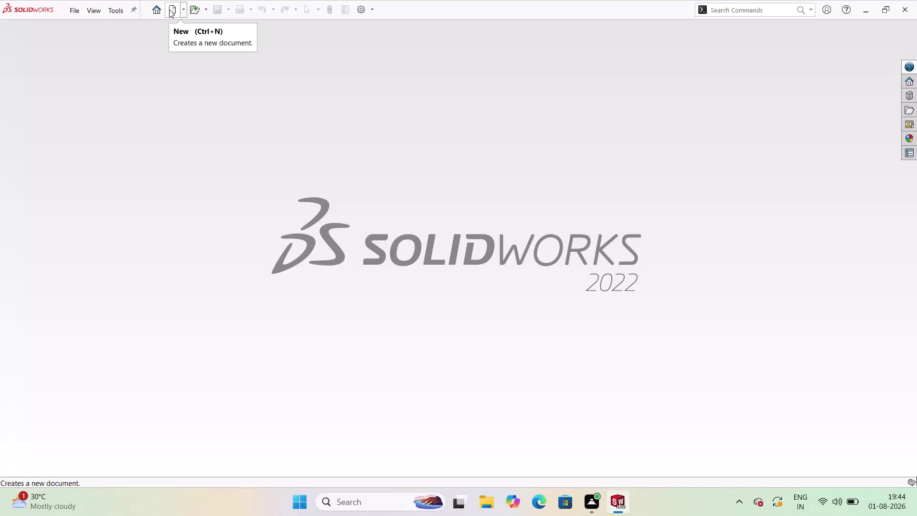
Create a new Part document, Part2, and bring up the sketching tools.
click(170, 10)
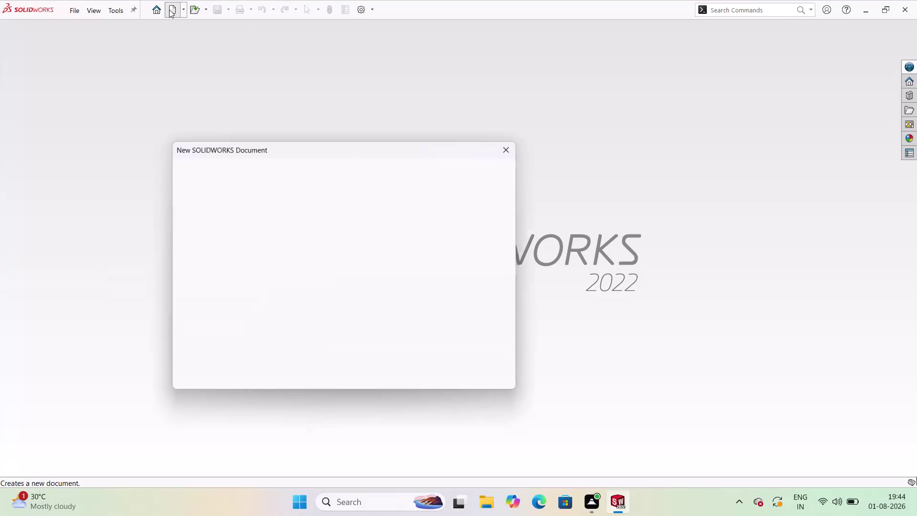
click(218, 244)
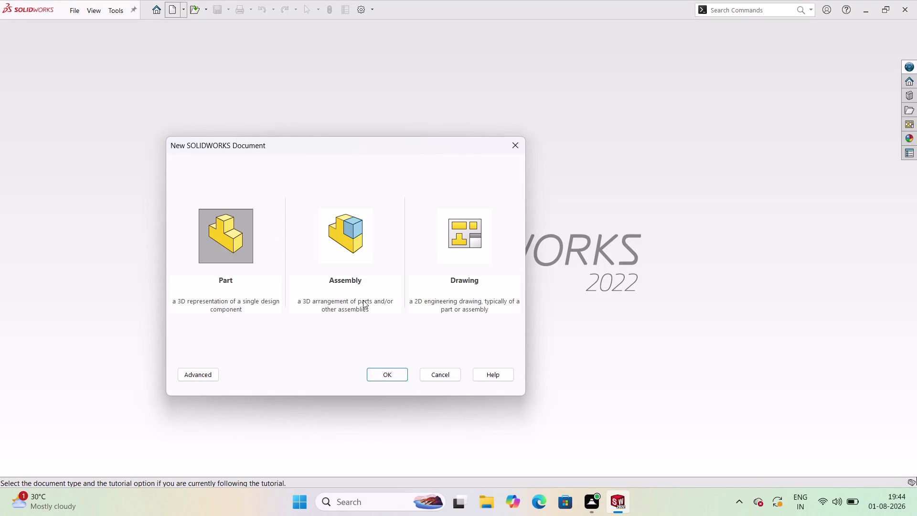
click(391, 375)
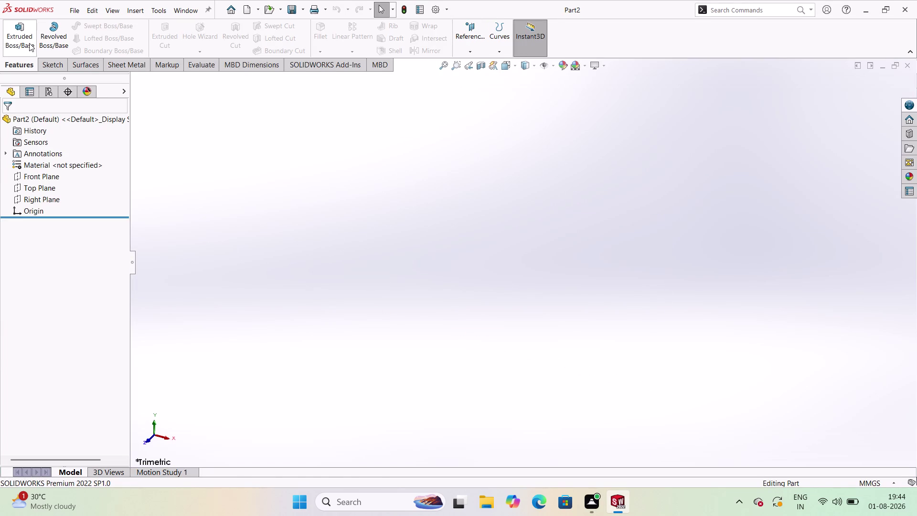
click(52, 65)
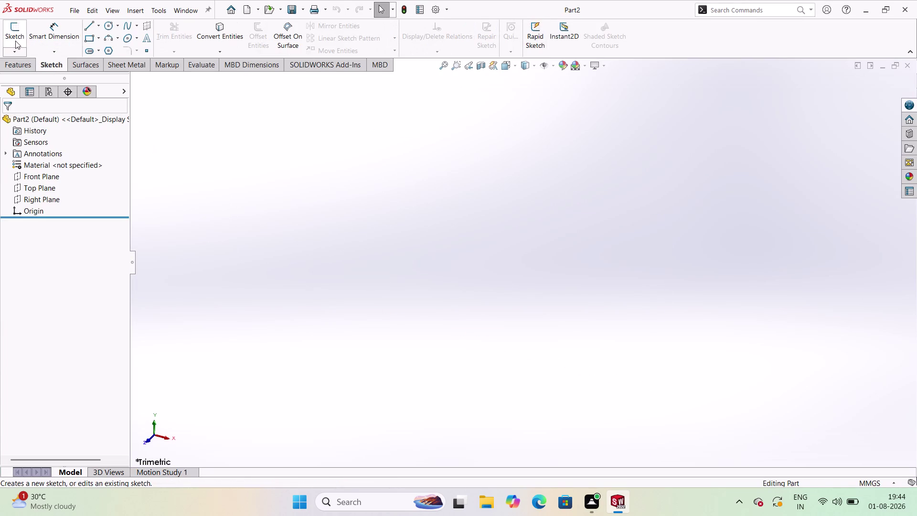
Open Sketch1 on the Front Plane.
click(15, 41)
click(399, 161)
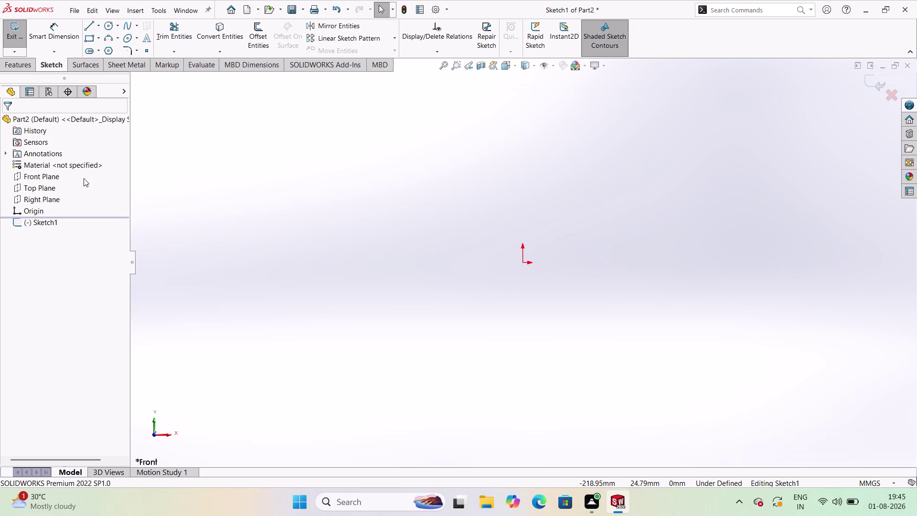
click(98, 28)
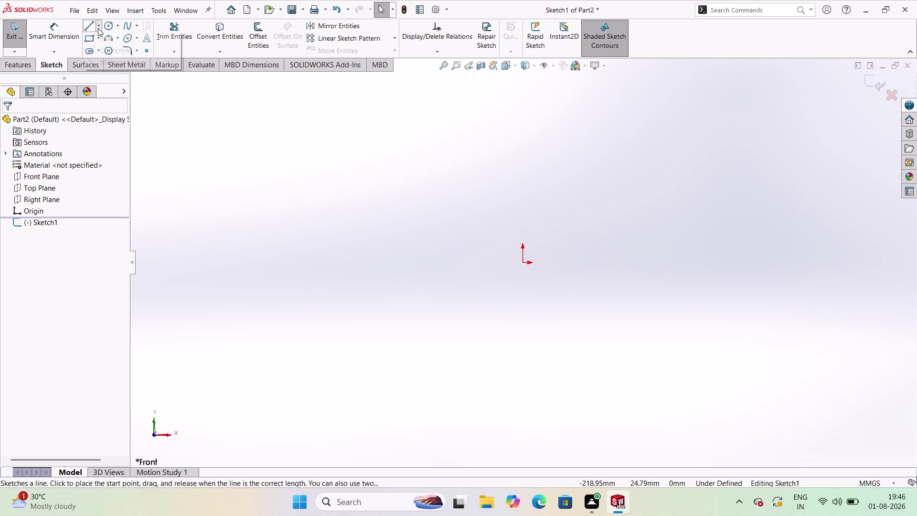
Draw a vertical centerline through the sketch origin.
click(106, 48)
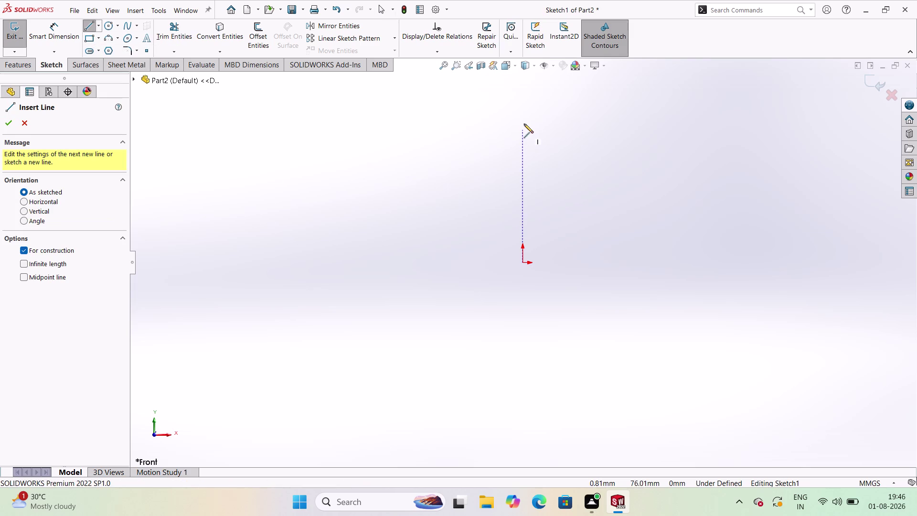
click(520, 106)
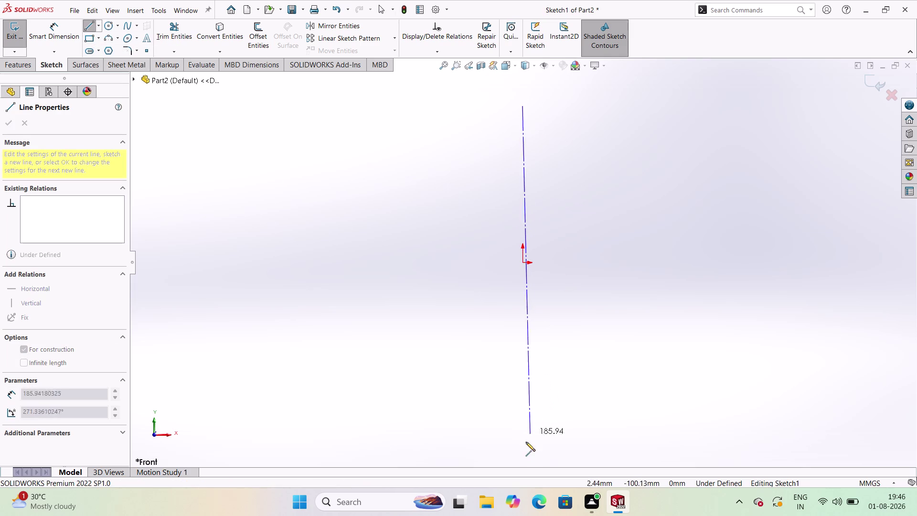
click(522, 450)
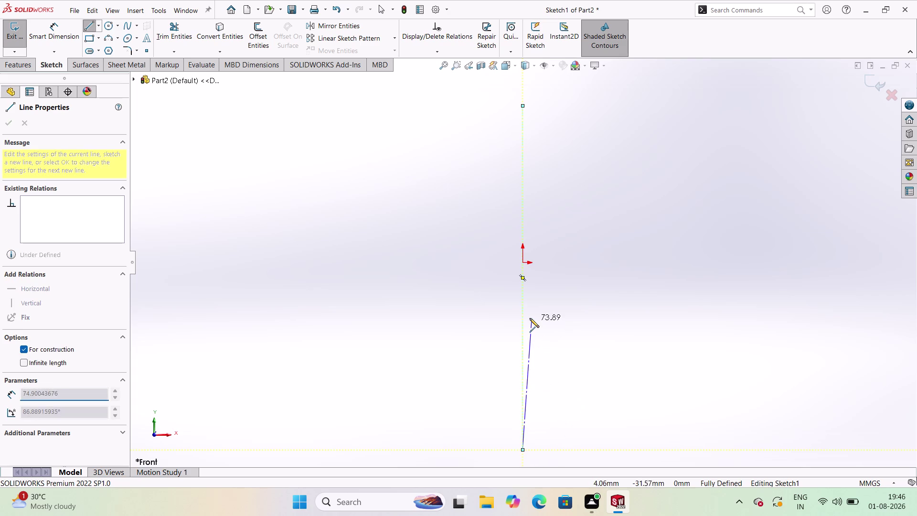
key(Escape)
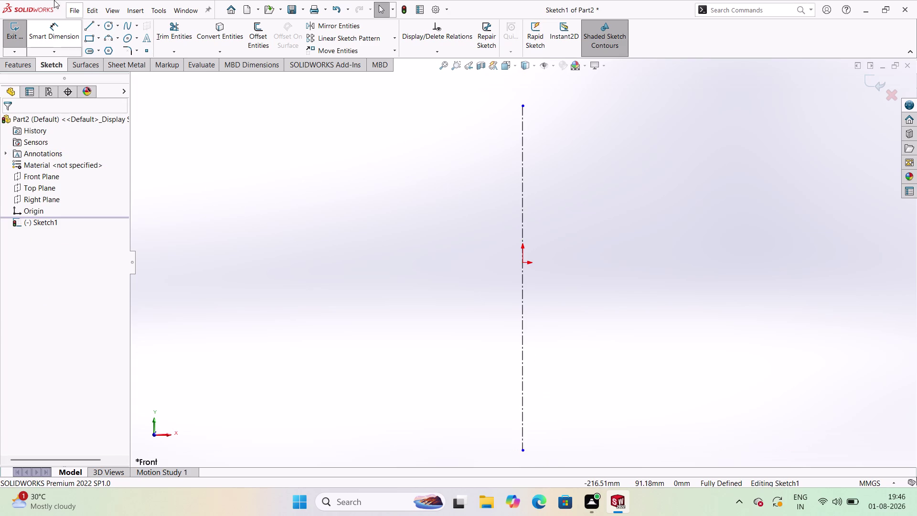
Draw a horizontal centerline crossing the origin from left to right.
click(100, 24)
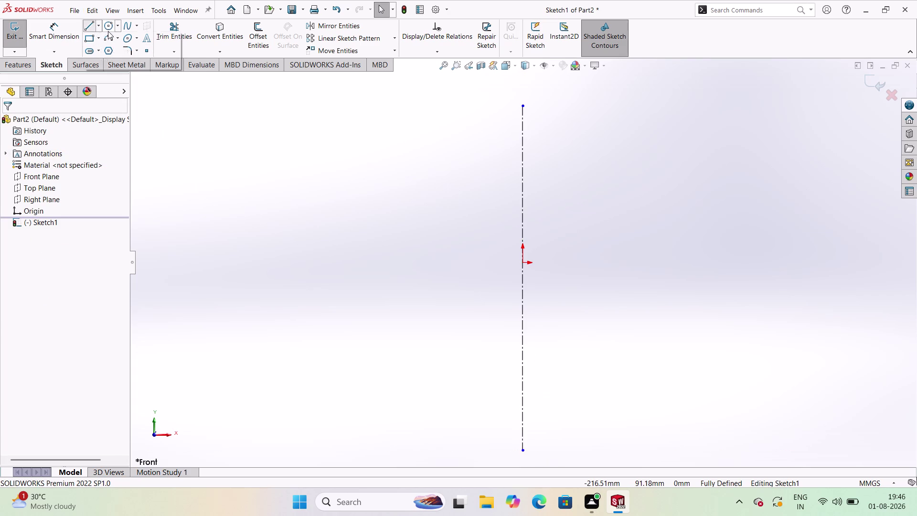
click(102, 25)
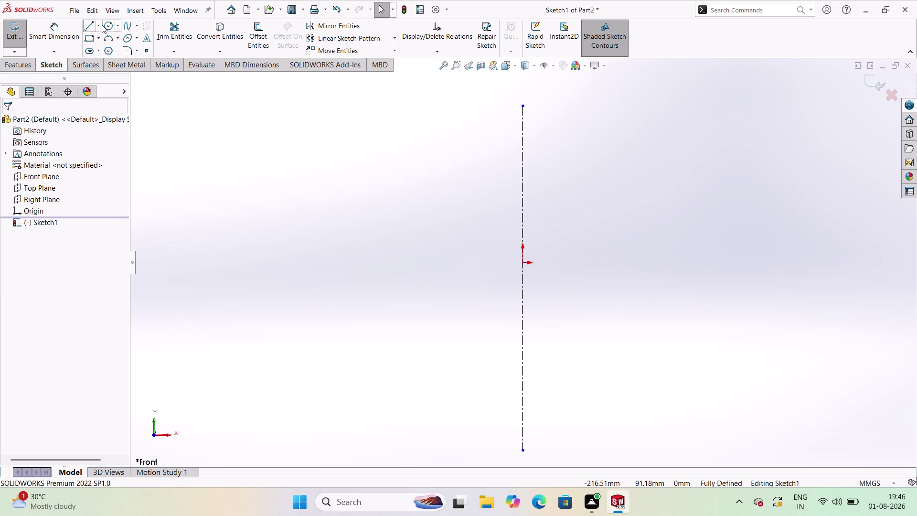
click(99, 29)
click(103, 48)
click(264, 264)
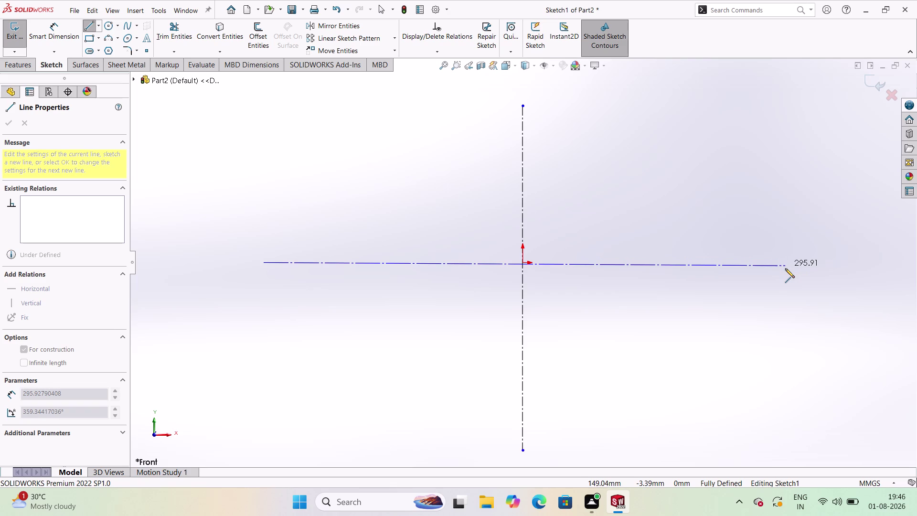
click(791, 264)
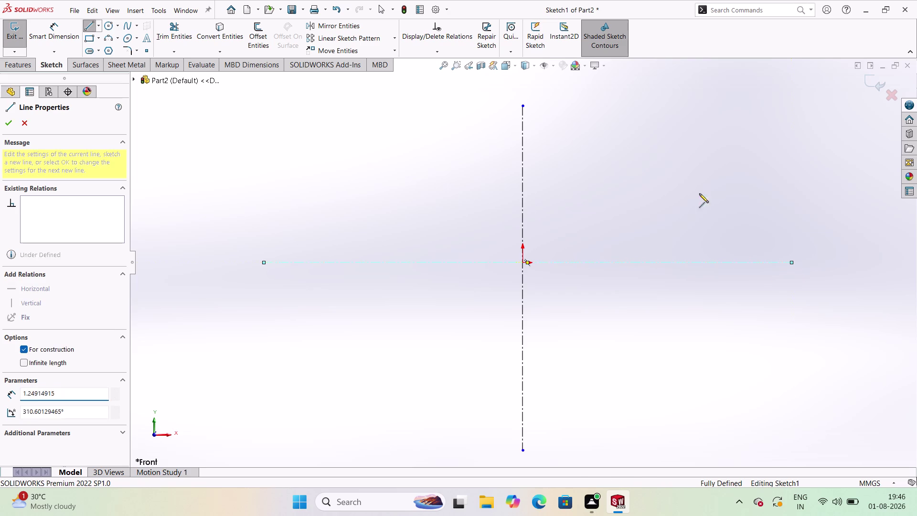
key(Escape)
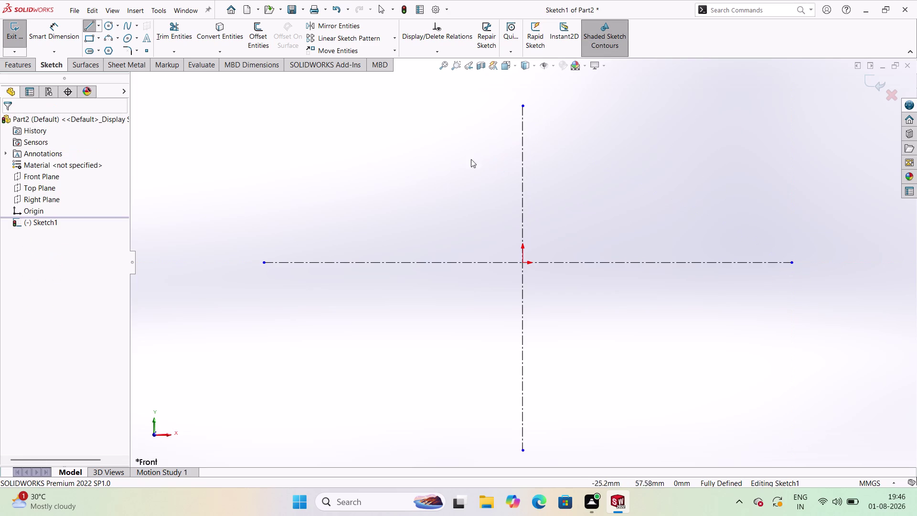
click(91, 41)
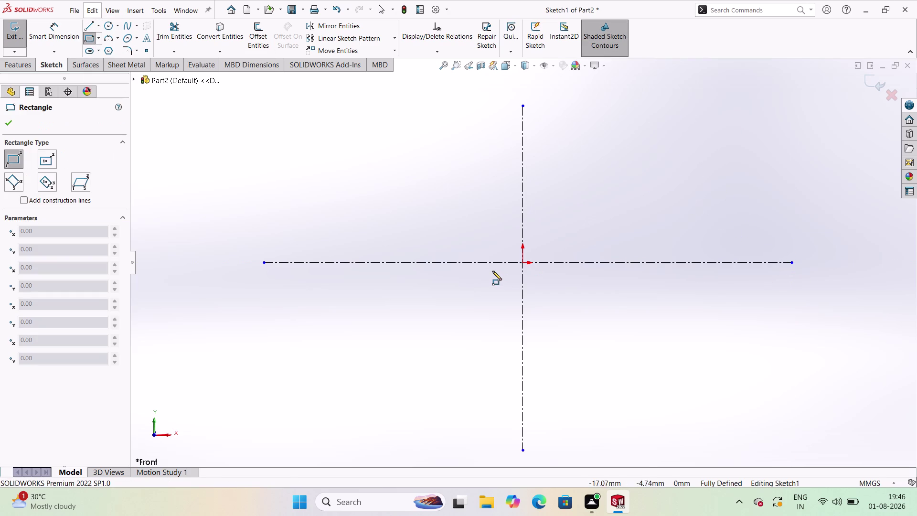
Draw a rectangle with one corner on the horizontal centerline.
click(488, 262)
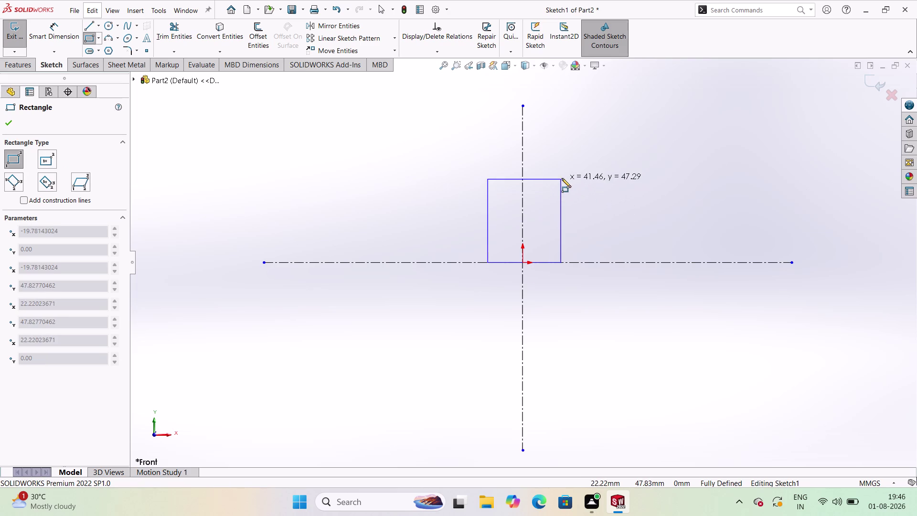
click(558, 178)
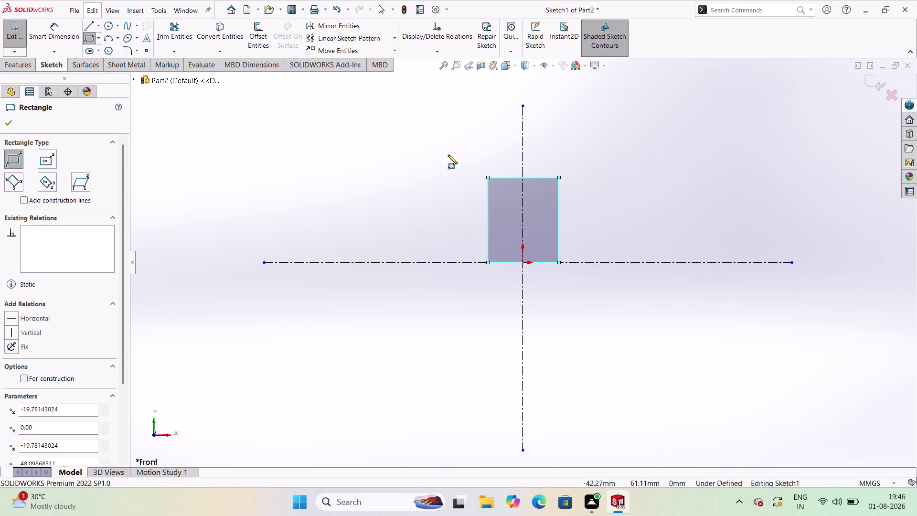
key(Escape)
click(56, 44)
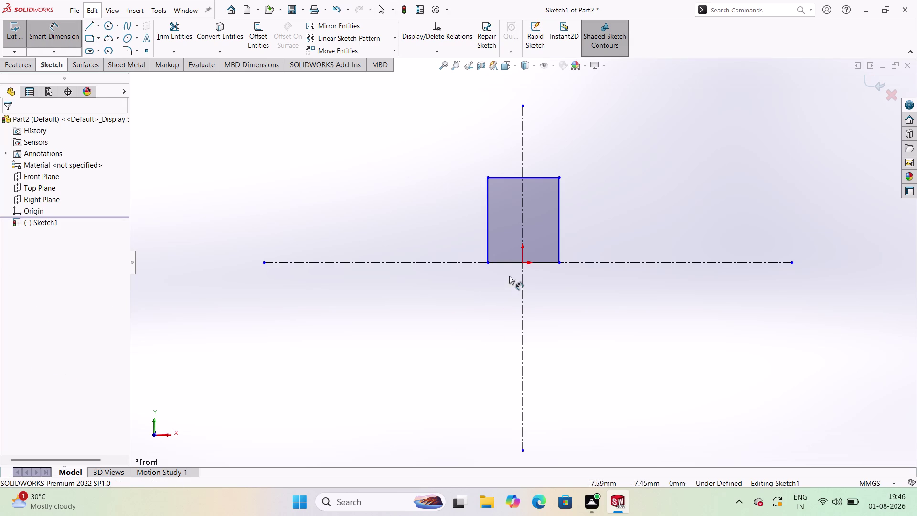
Dimension the square's left side to a 40 mm height.
click(488, 246)
click(451, 234)
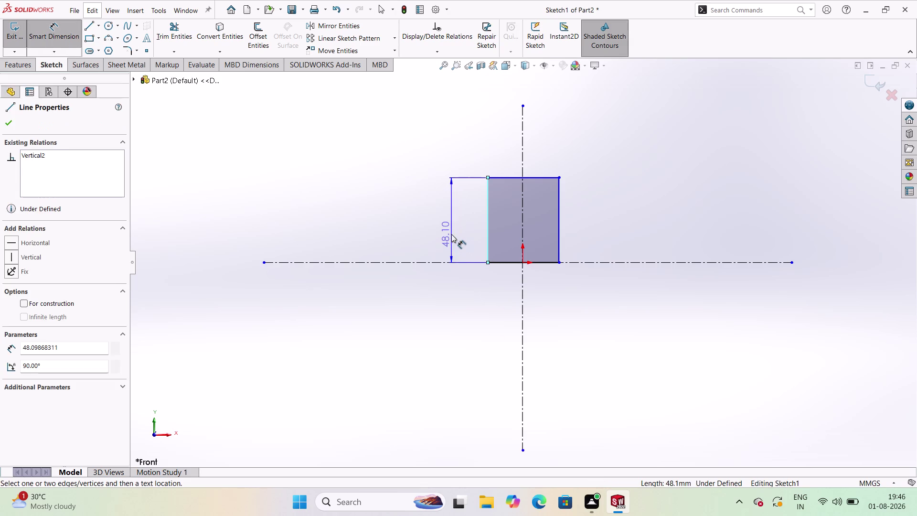
click(447, 243)
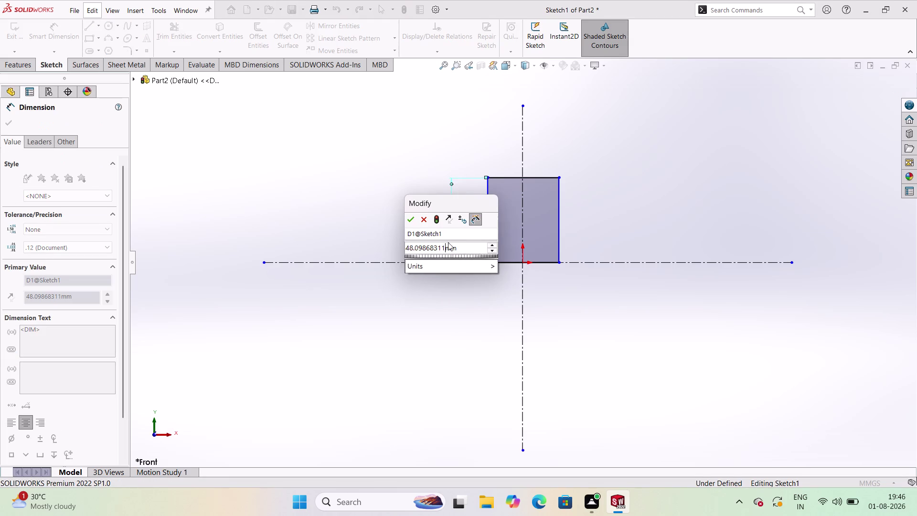
double_click(463, 246)
text(4)
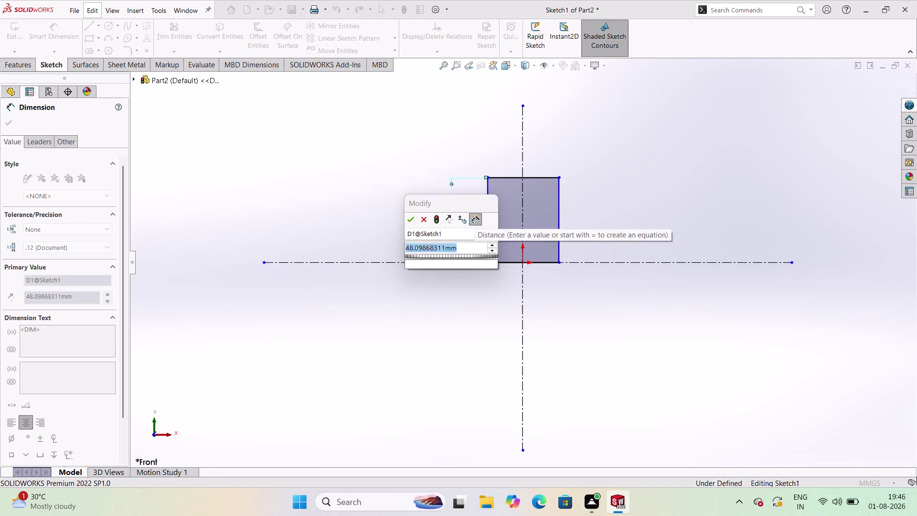
text(0)
key(Return)
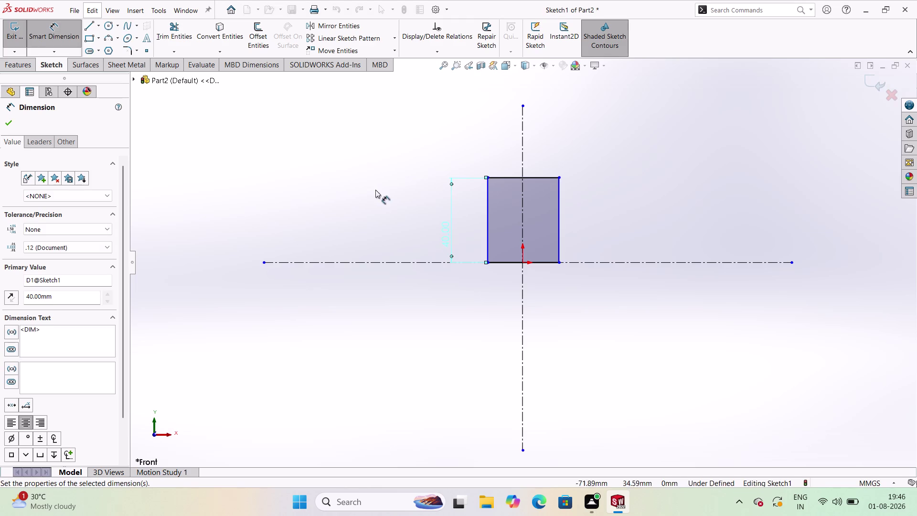
Dimension the square's bottom edge to a 40 mm width.
click(503, 263)
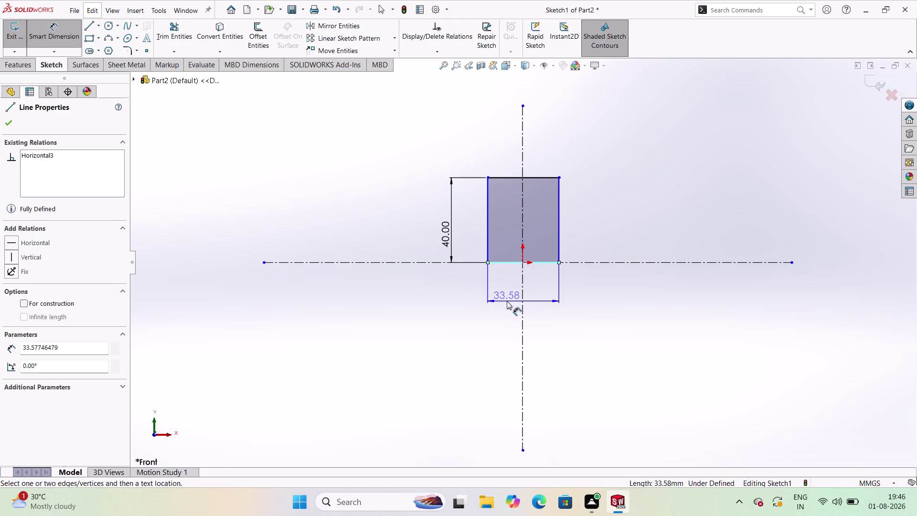
click(507, 301)
double_click(513, 298)
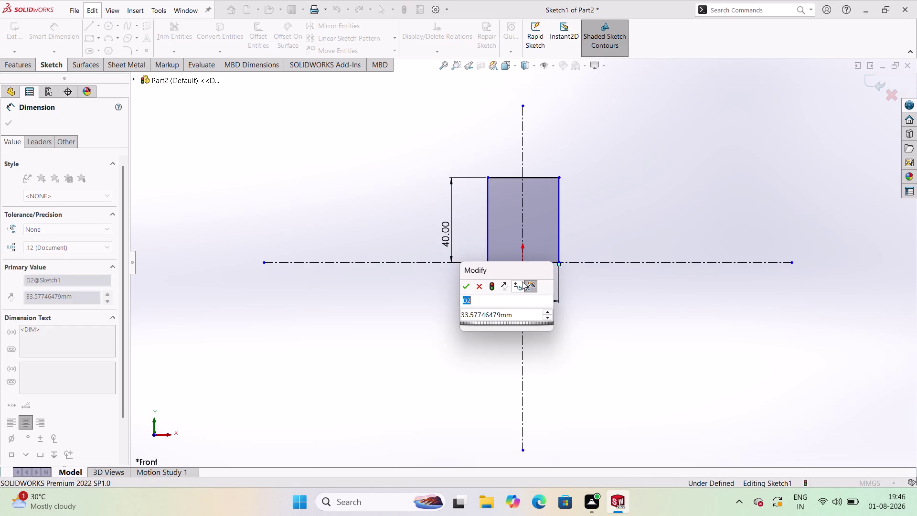
double_click(527, 313)
text(40)
key(Return)
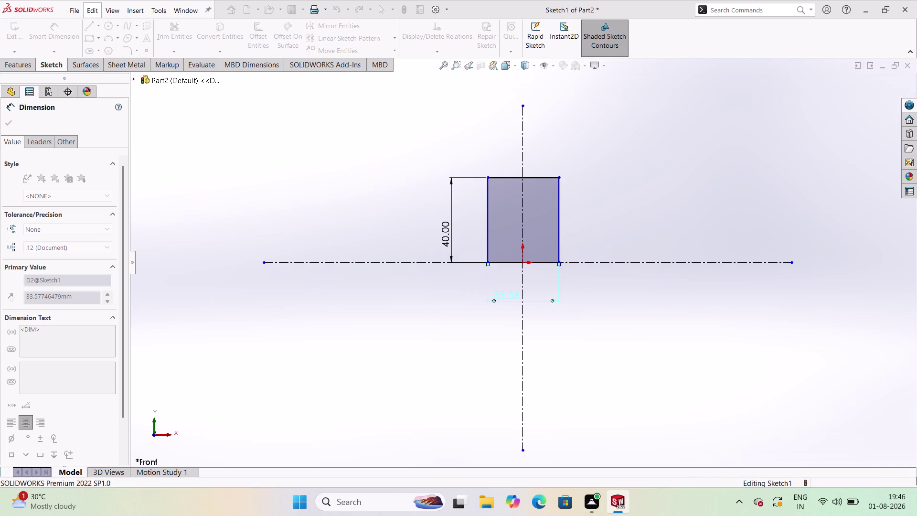
click(488, 226)
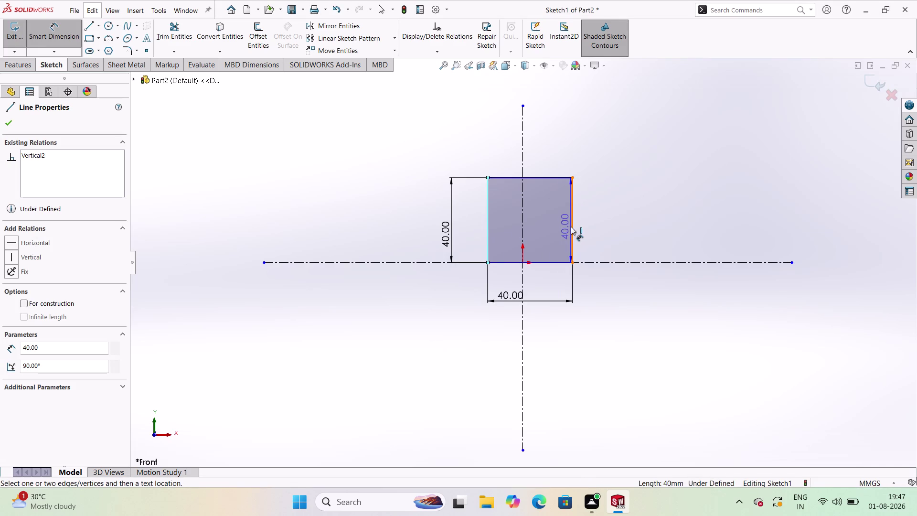
click(42, 30)
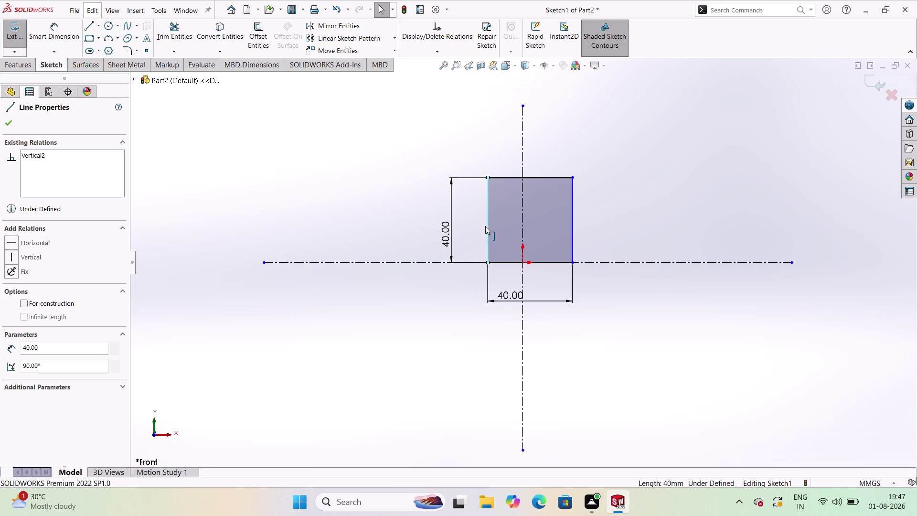
Try selecting the right side, its midpoint and the vertical centerline, then clear it.
click(570, 227)
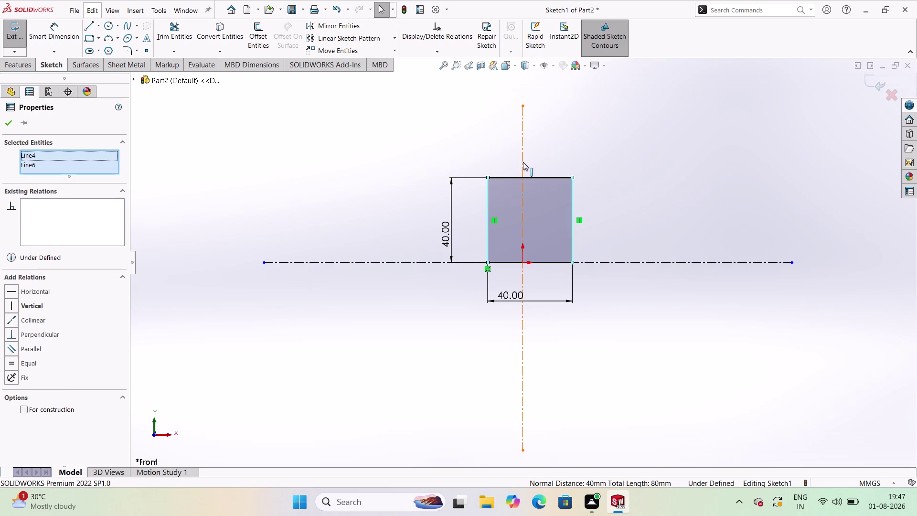
click(522, 160)
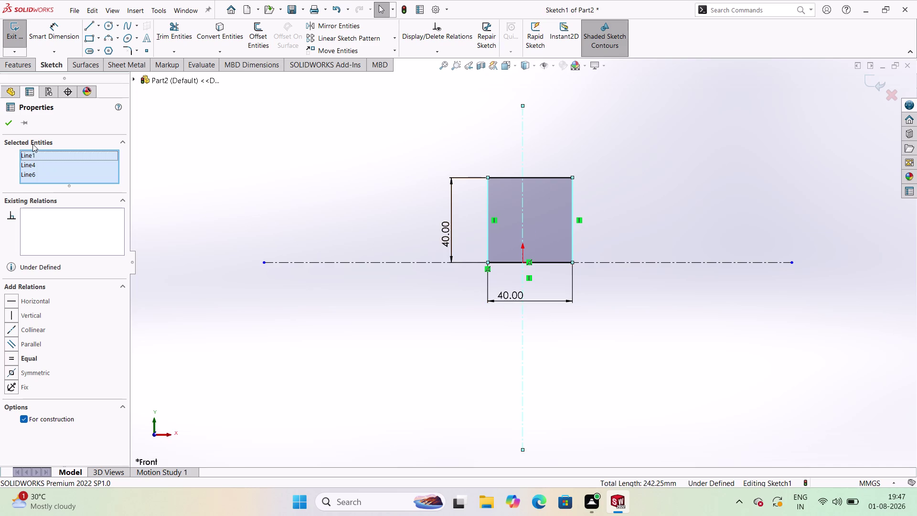
click(212, 127)
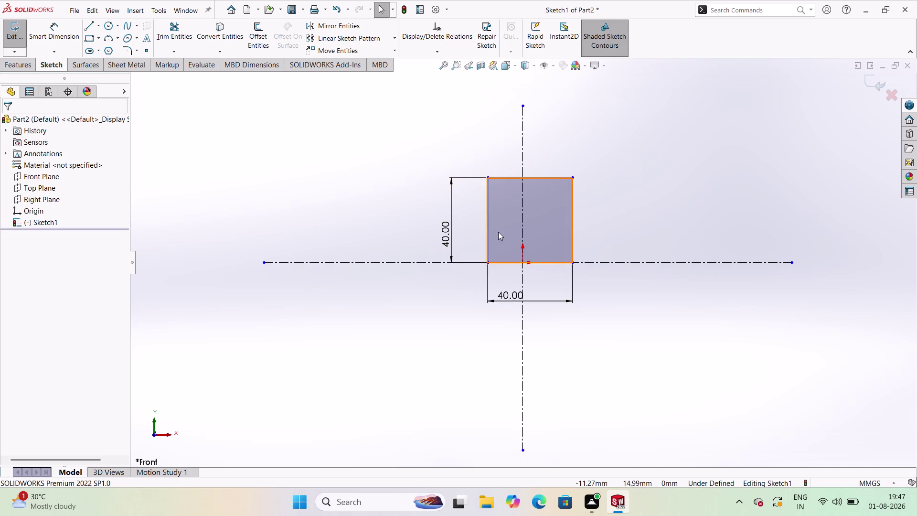
click(488, 225)
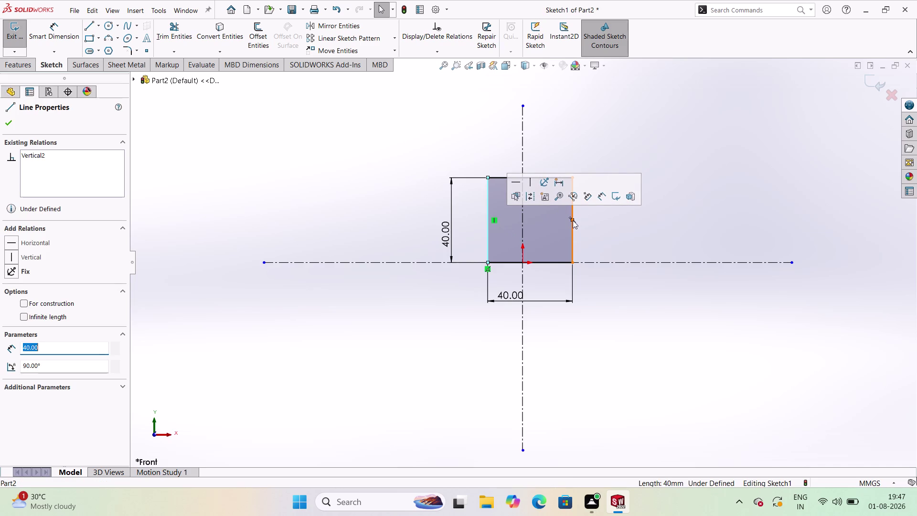
click(572, 220)
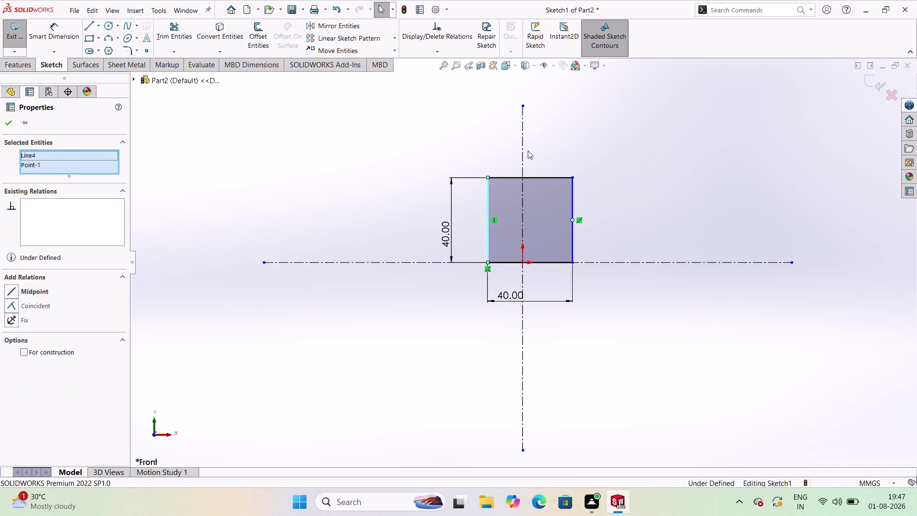
click(525, 148)
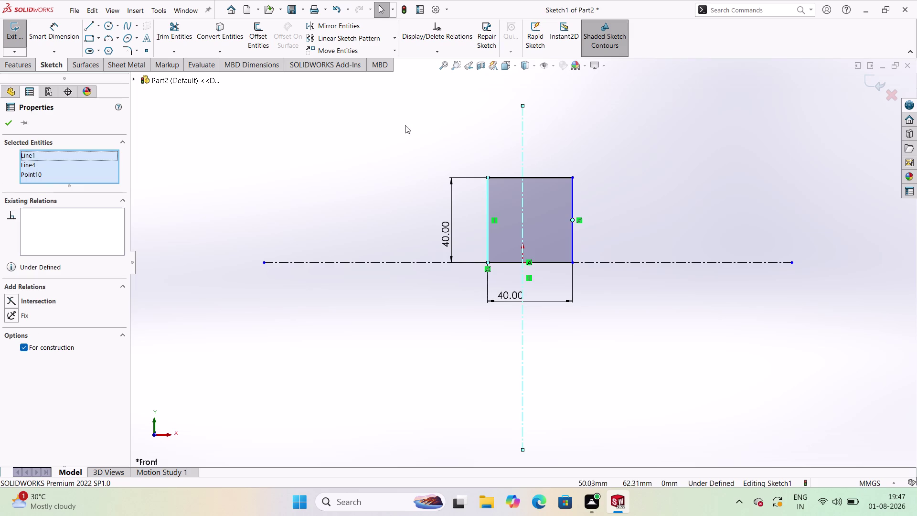
click(275, 160)
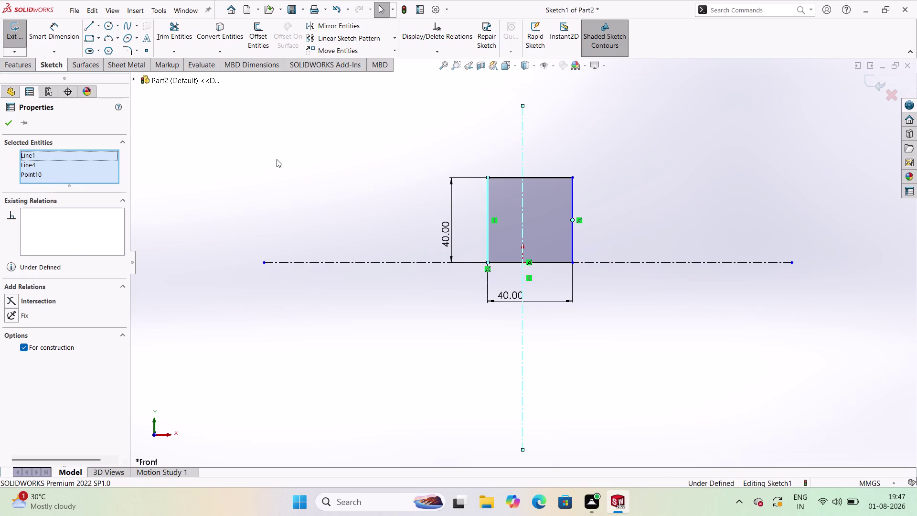
key(Escape)
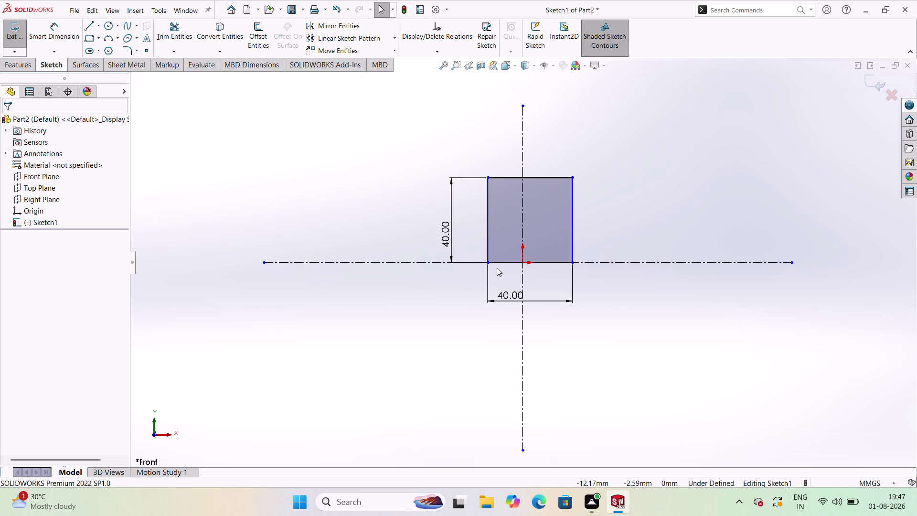
Select the square's right and left sides together for a shared relation.
click(488, 249)
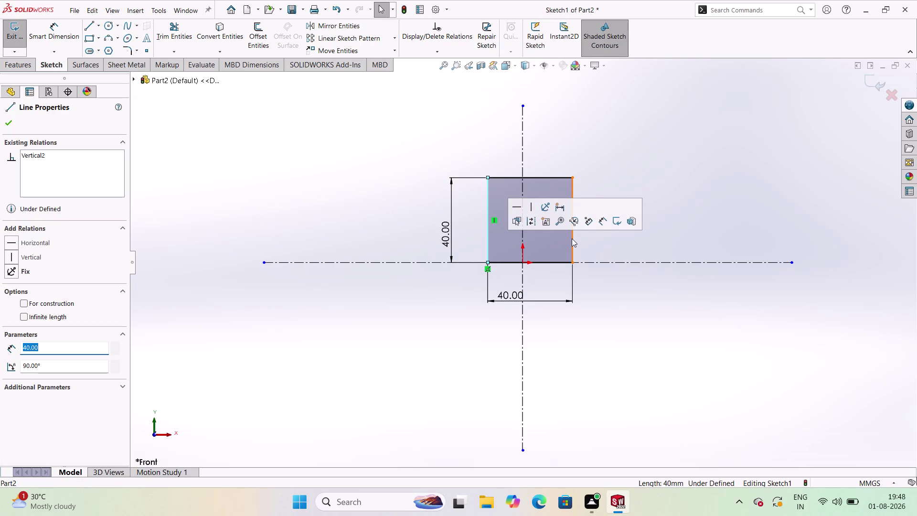
click(572, 238)
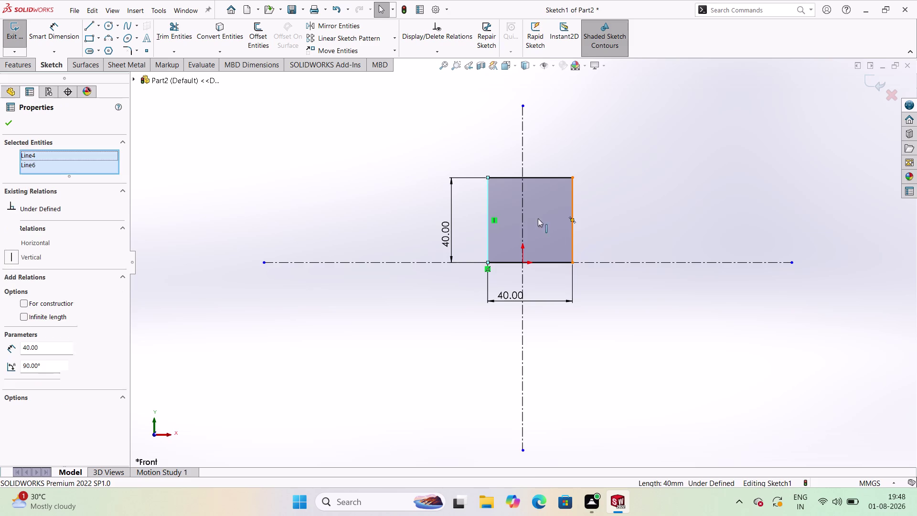
click(519, 205)
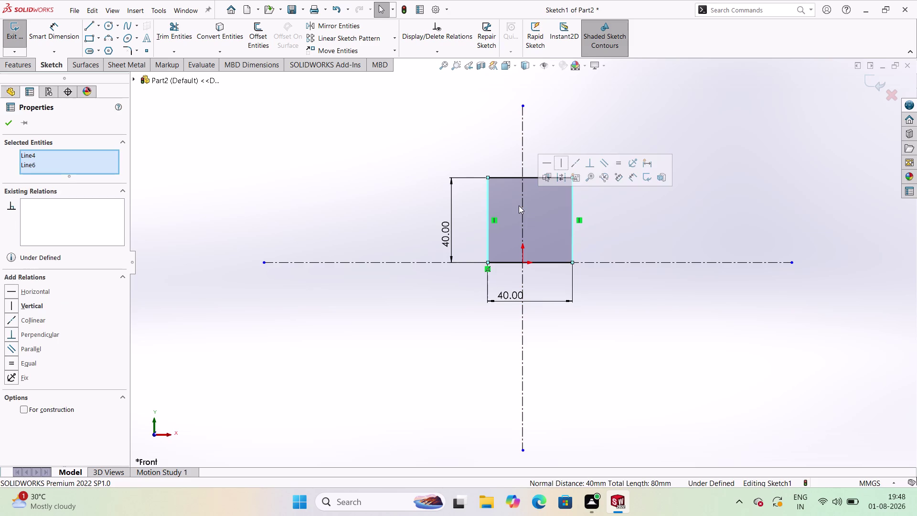